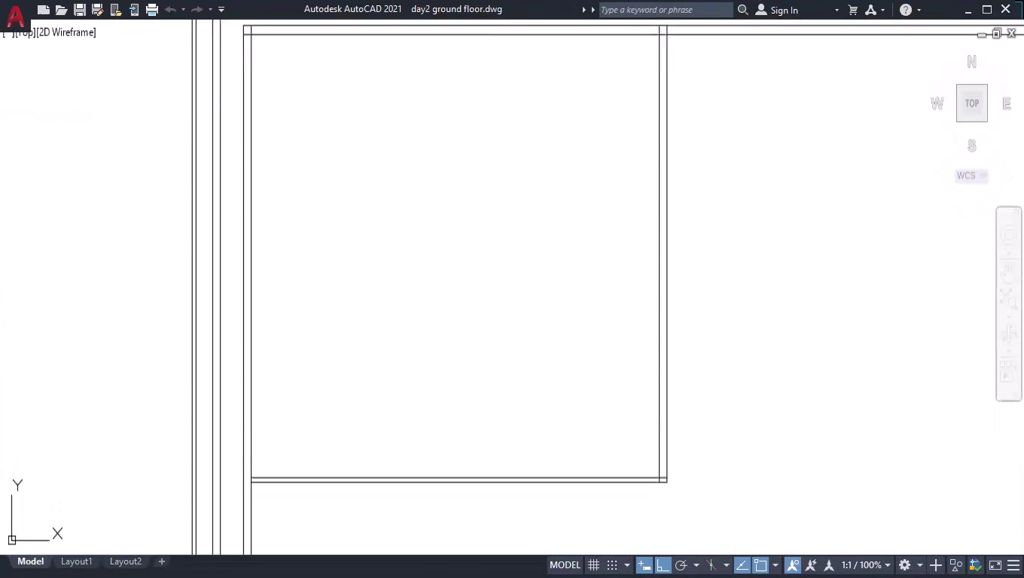
Zoom and pan to frame the top-left room close up, then enter BR to break.
click(960, 95)
scroll(up, 3)
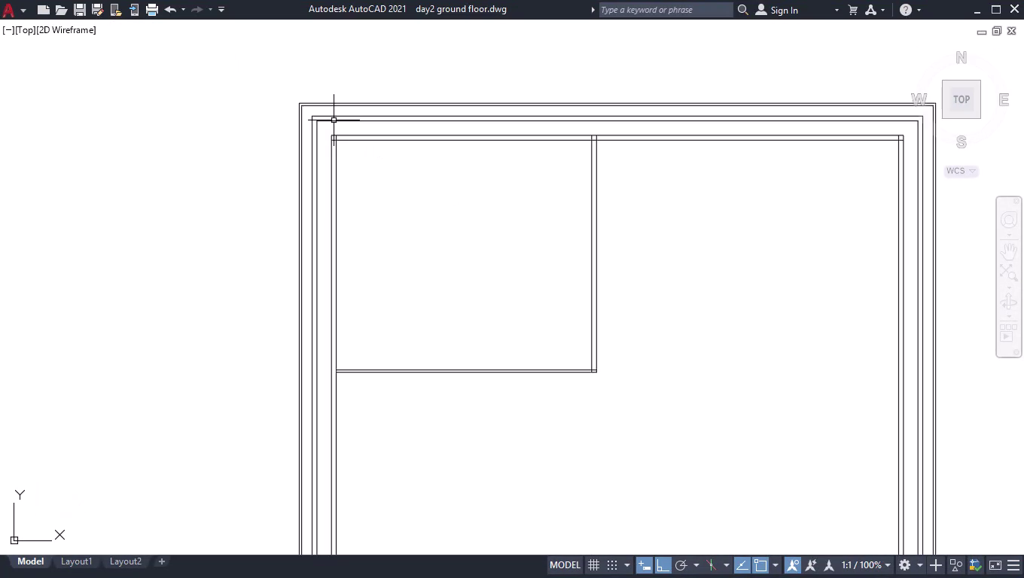
scroll(up, 3)
click(1007, 253)
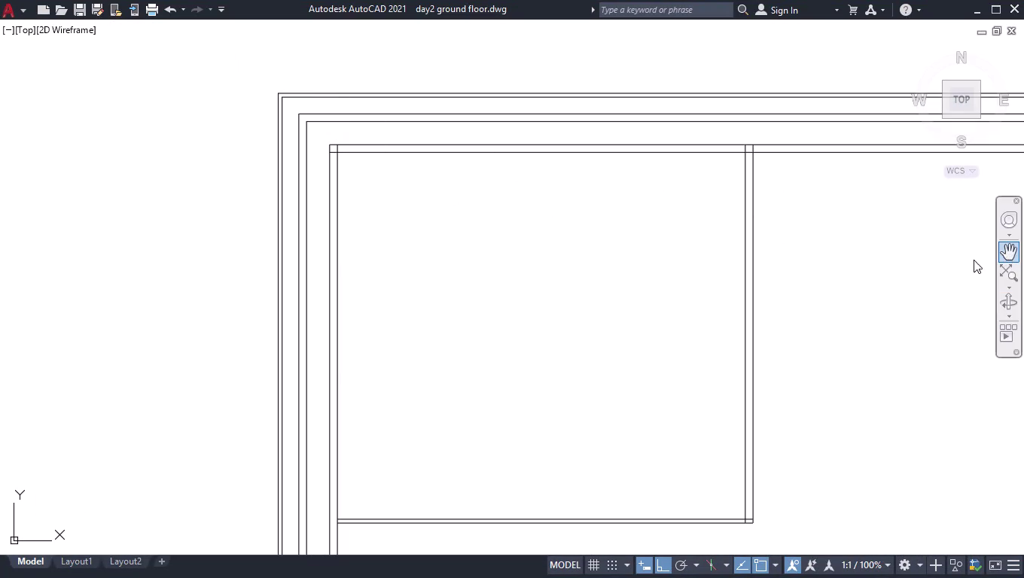
drag(864, 285, 737, 241)
drag(874, 269, 760, 246)
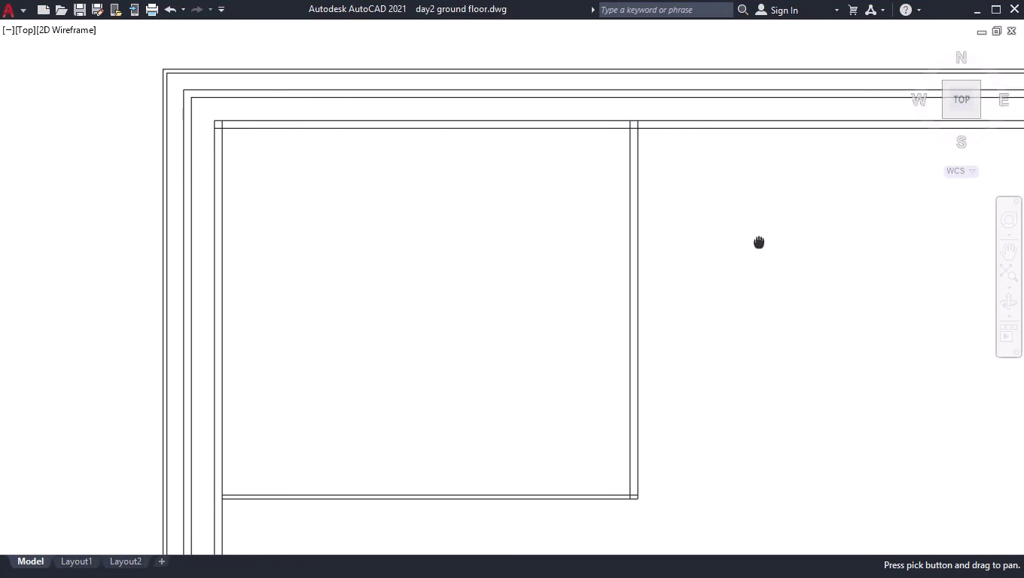
drag(760, 245, 759, 239)
key(Return)
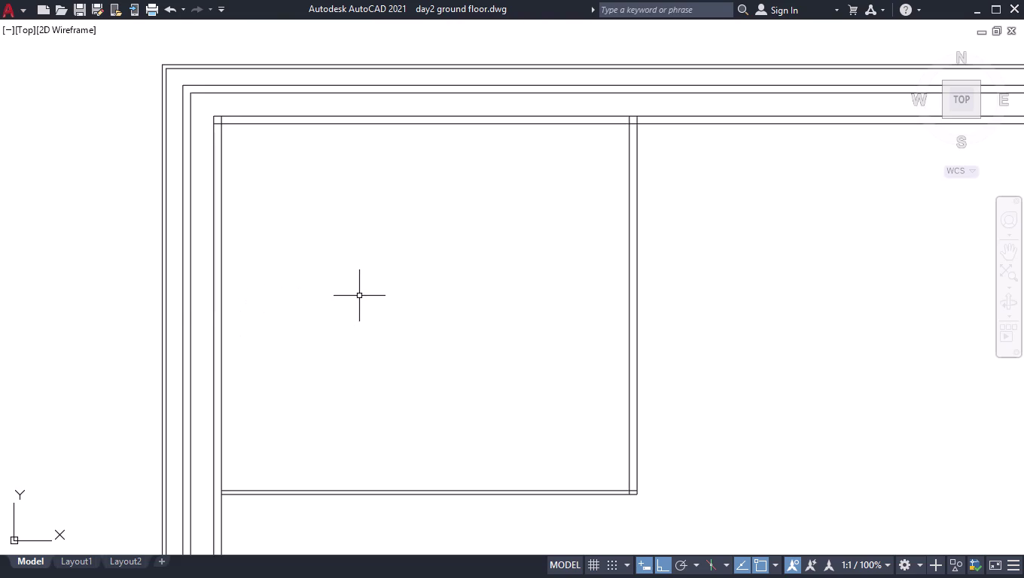
text(br)
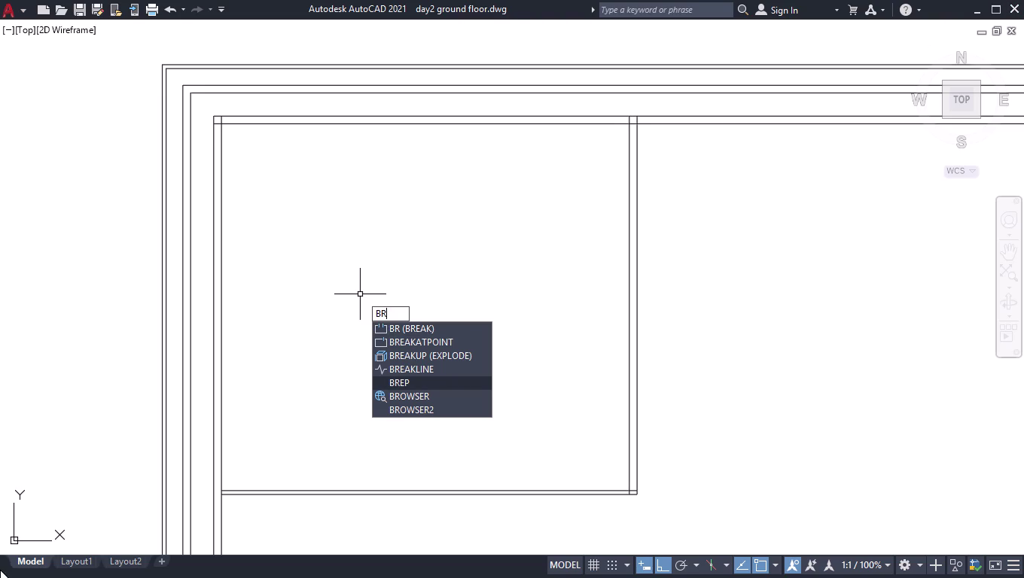
Break the room's inner left wall line at its bottom corner.
click(466, 345)
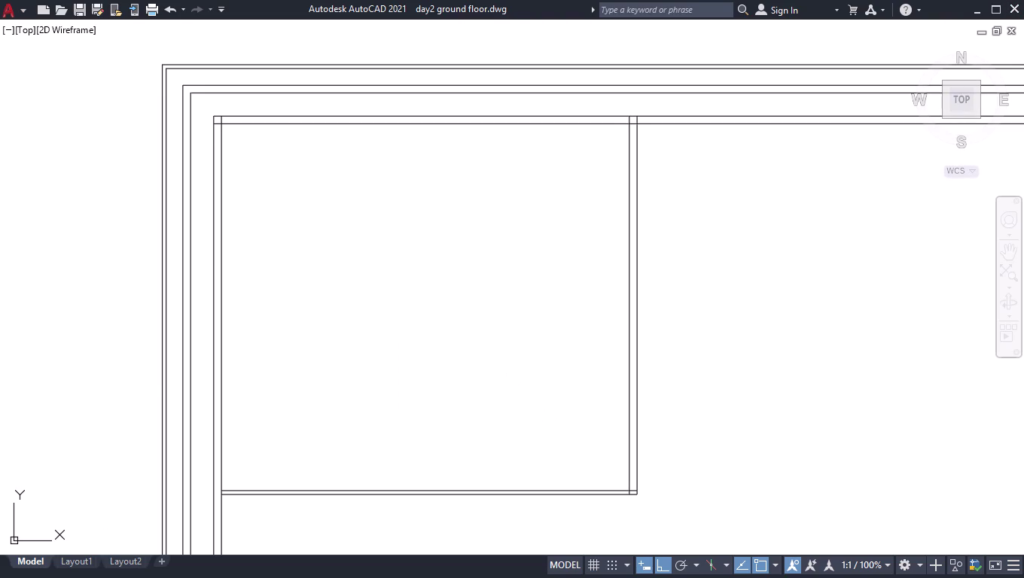
click(222, 375)
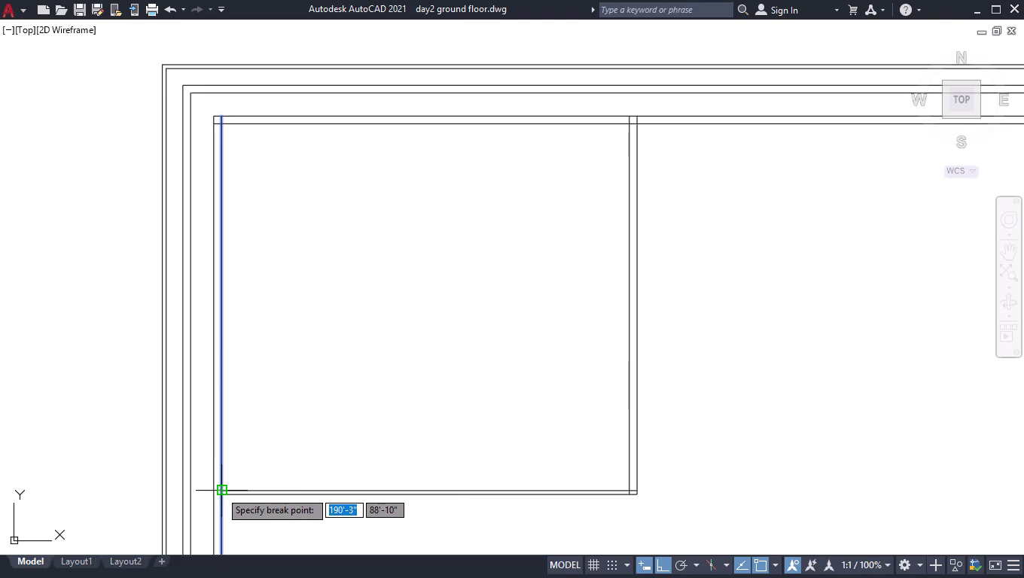
click(220, 491)
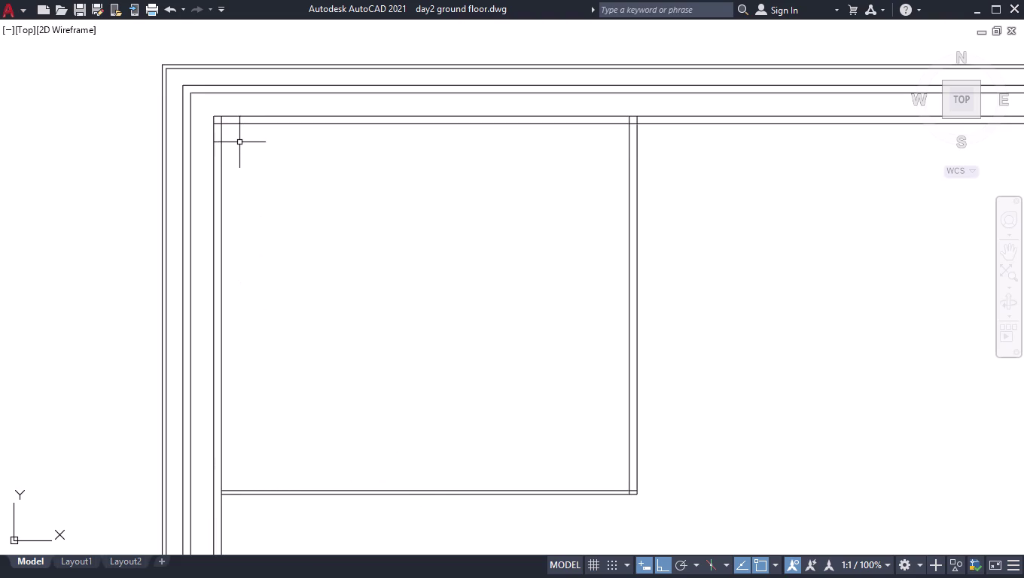
Break the same inner left wall line again at the room's top corner.
key(space)
click(223, 131)
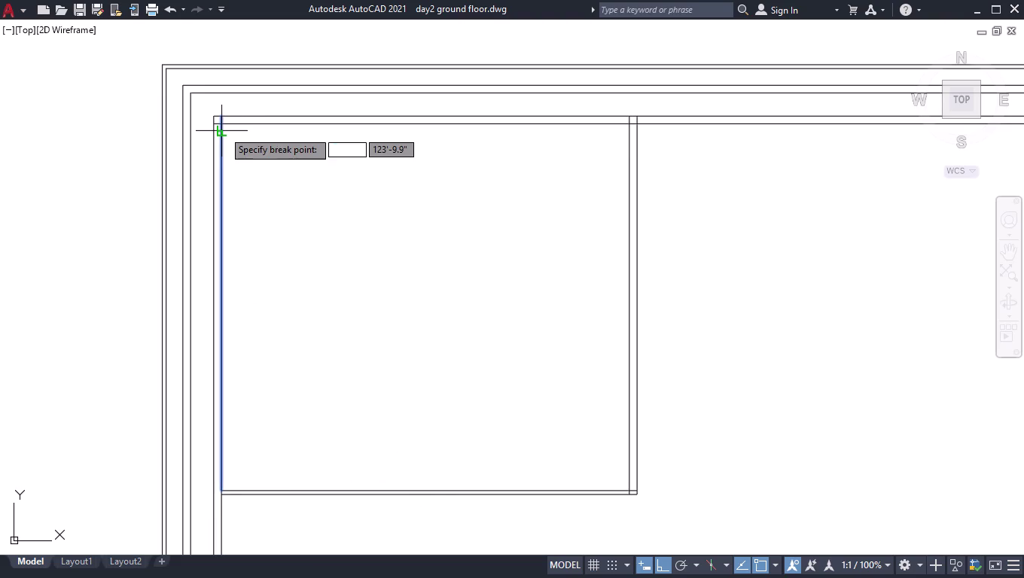
scroll(up, 3)
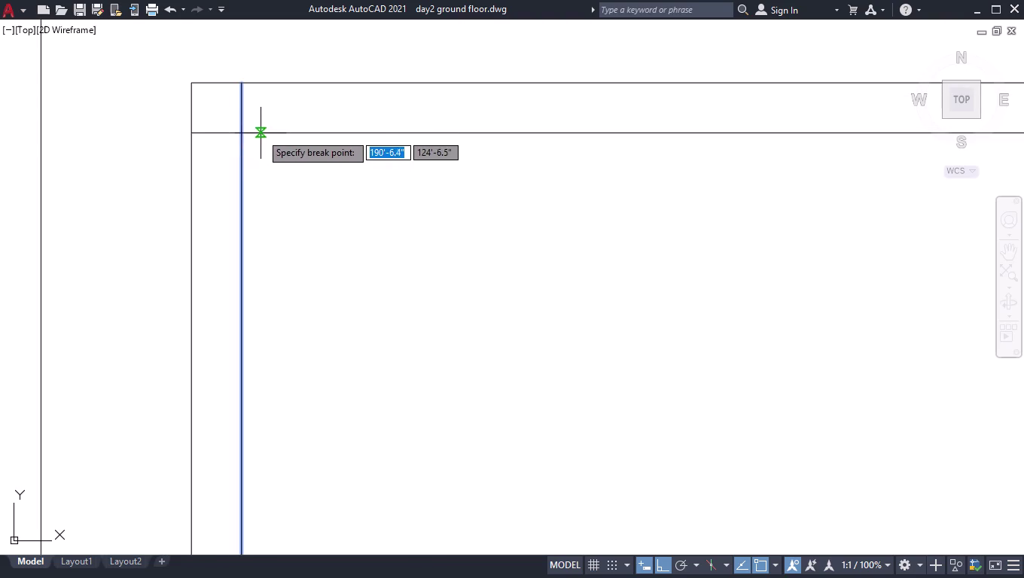
click(241, 130)
key(space)
scroll(down, 3)
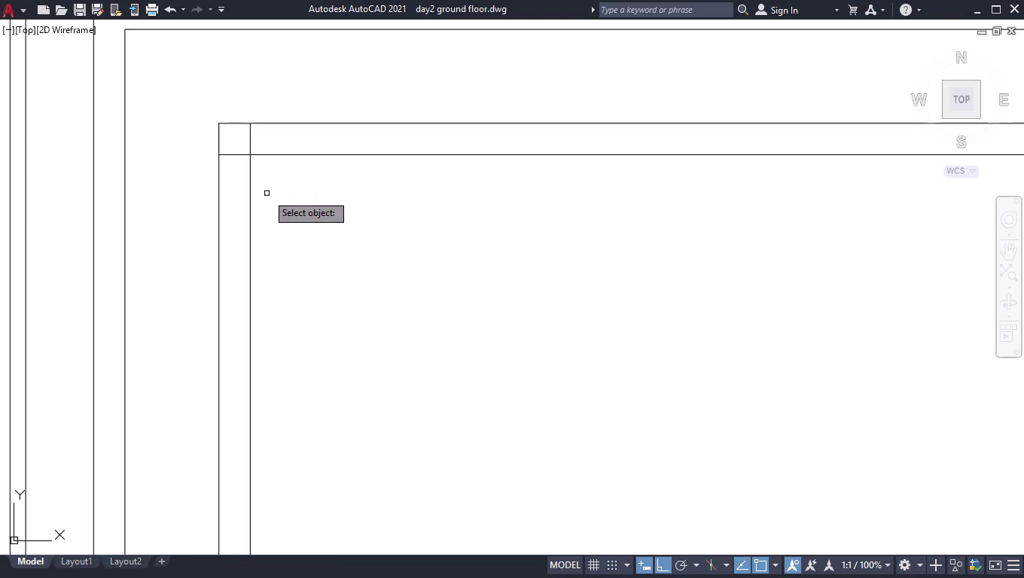
scroll(down, 3)
key(space)
scroll(down, 3)
scroll(down, 3)
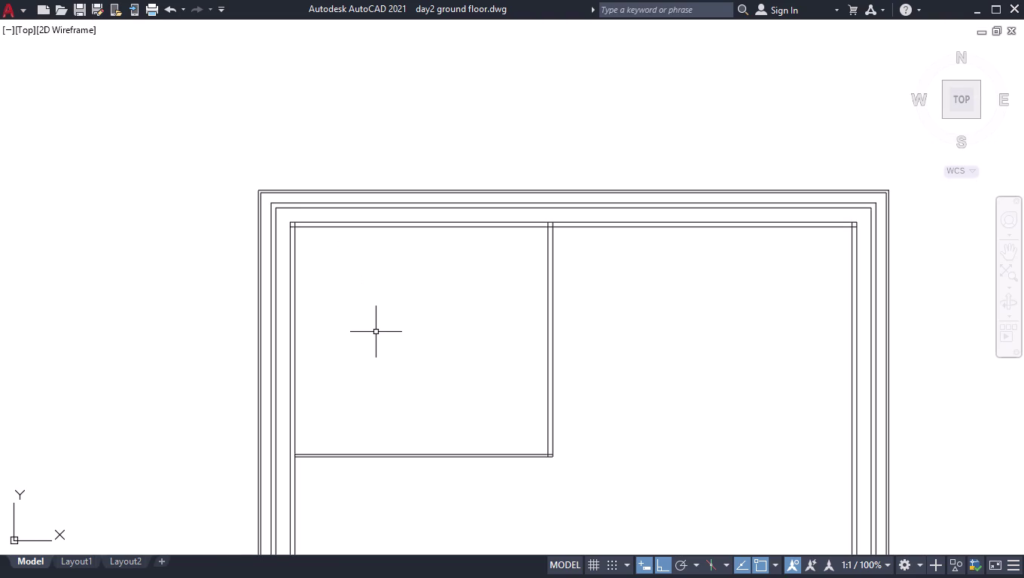
Offset the inner left wall 13'6" into the room to create the first partition.
scroll(up, 3)
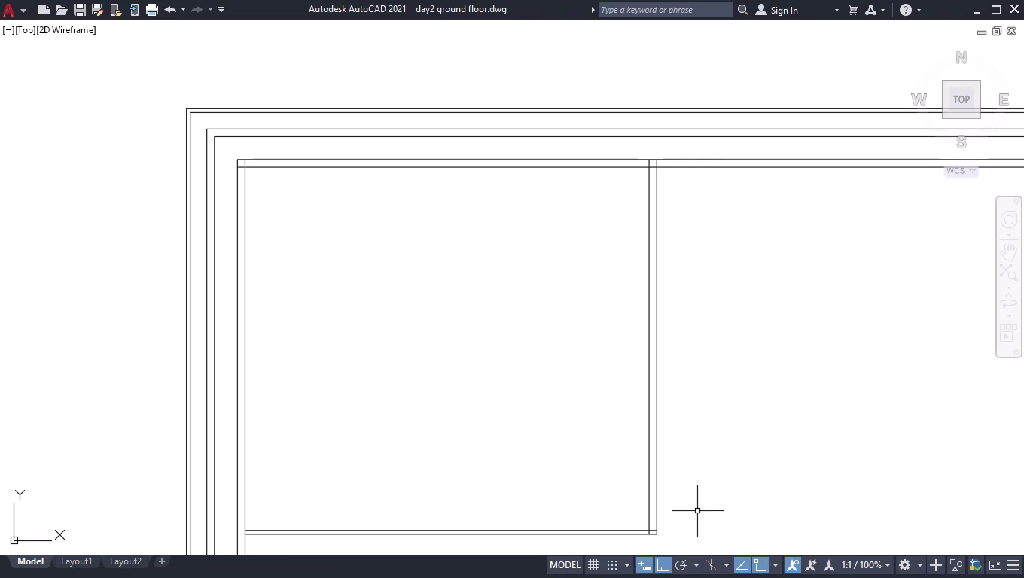
scroll(up, 3)
scroll(down, 3)
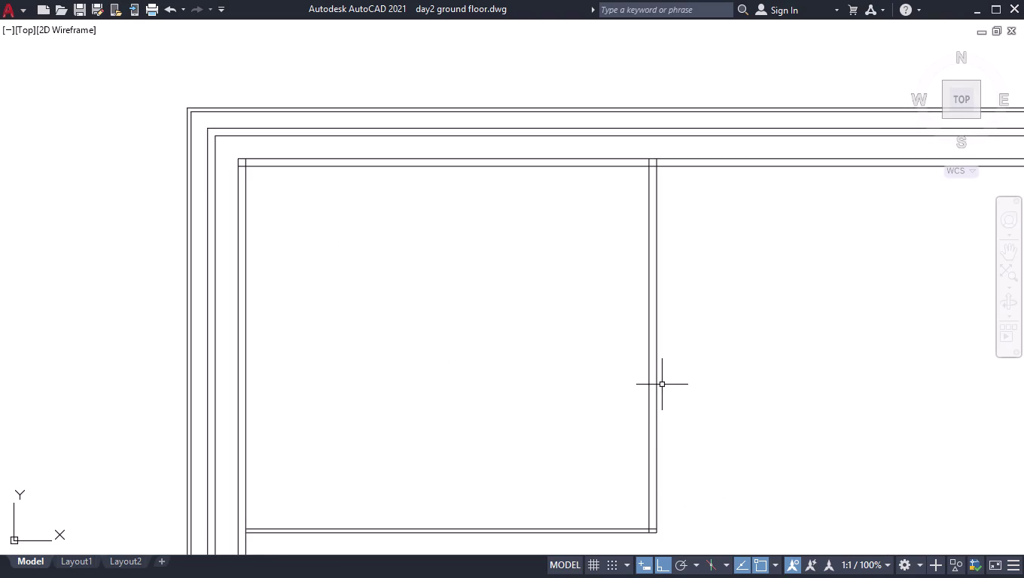
text(off)
key(Return)
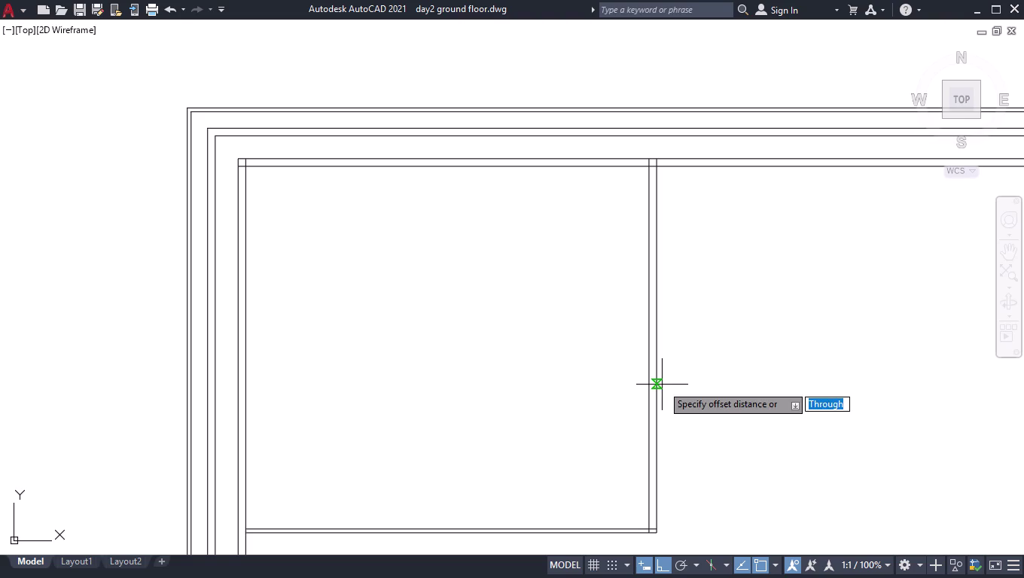
text(1)
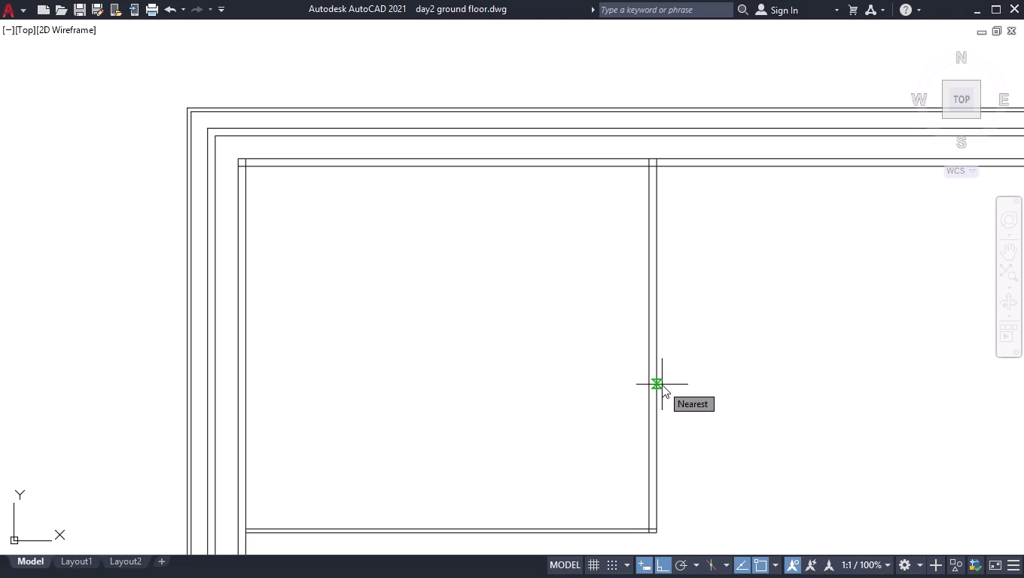
text(3'6)
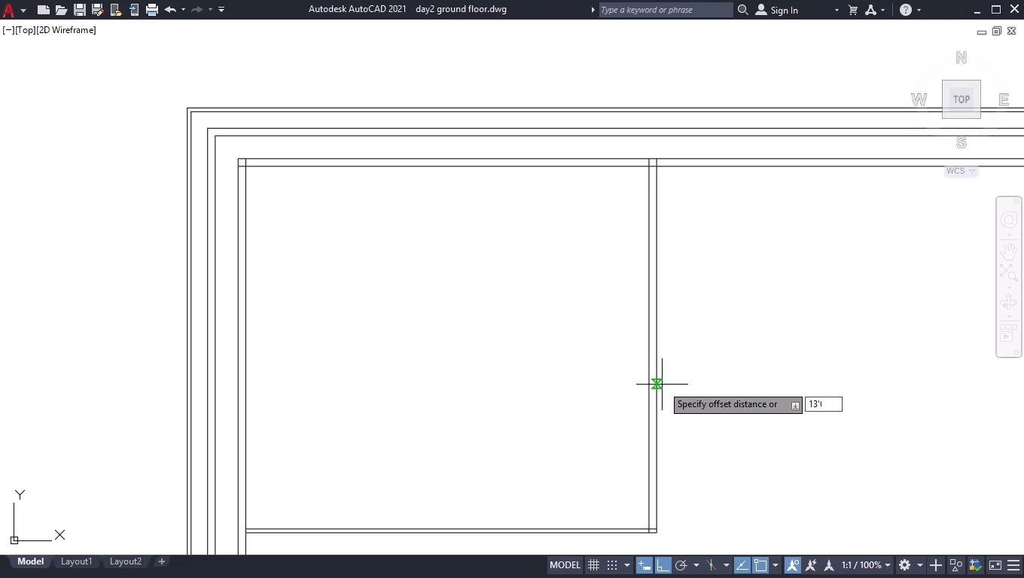
key(shift+quotedbl)
key(Return)
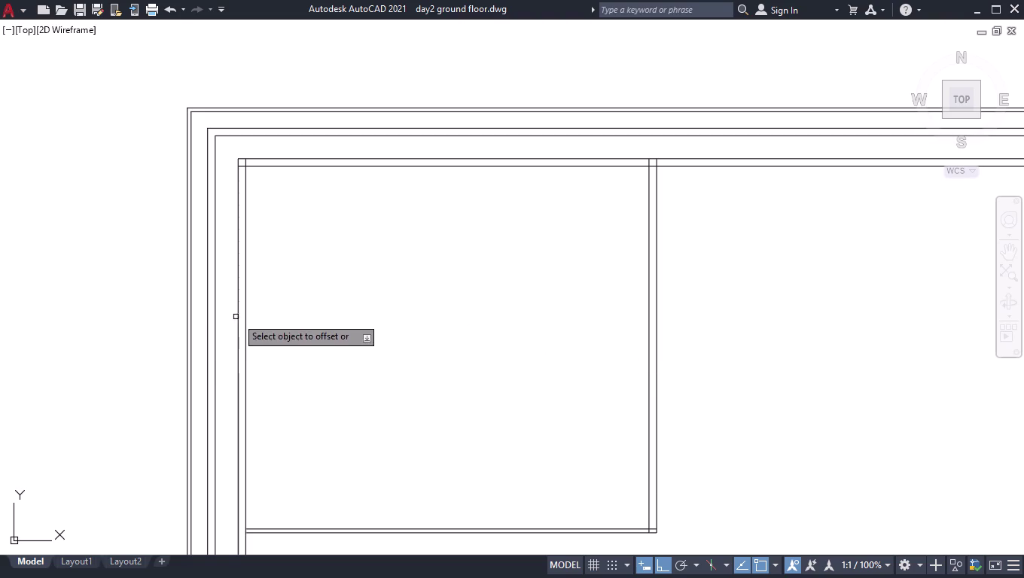
click(244, 312)
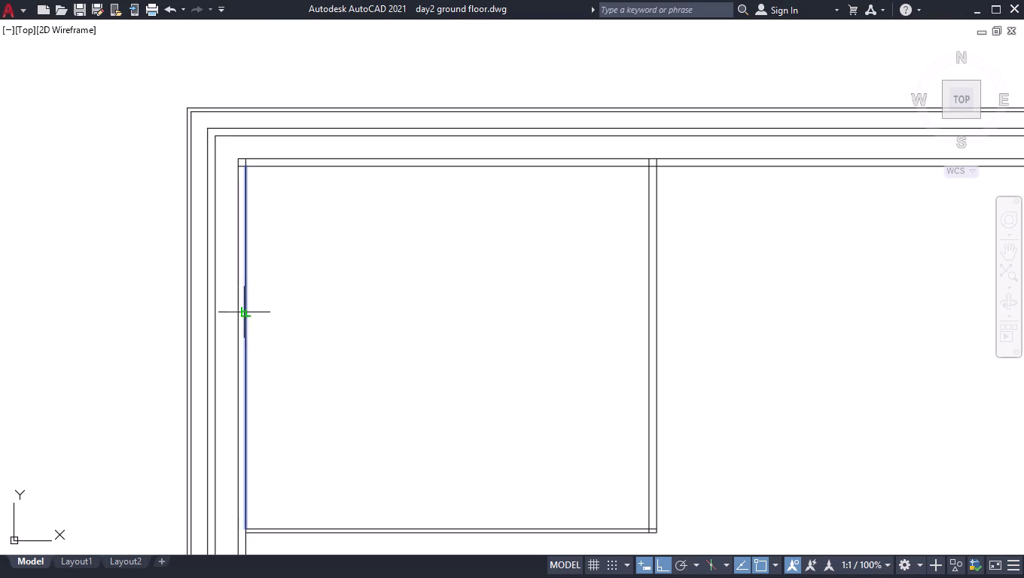
click(371, 327)
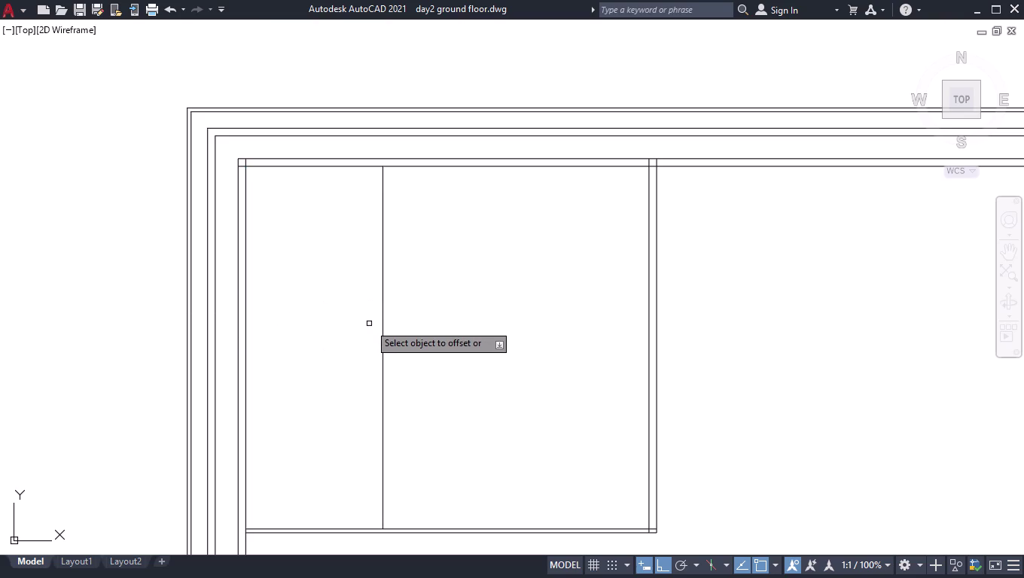
Thicken the first partition with a 9" offset, then offset 12' for the second partition.
click(385, 281)
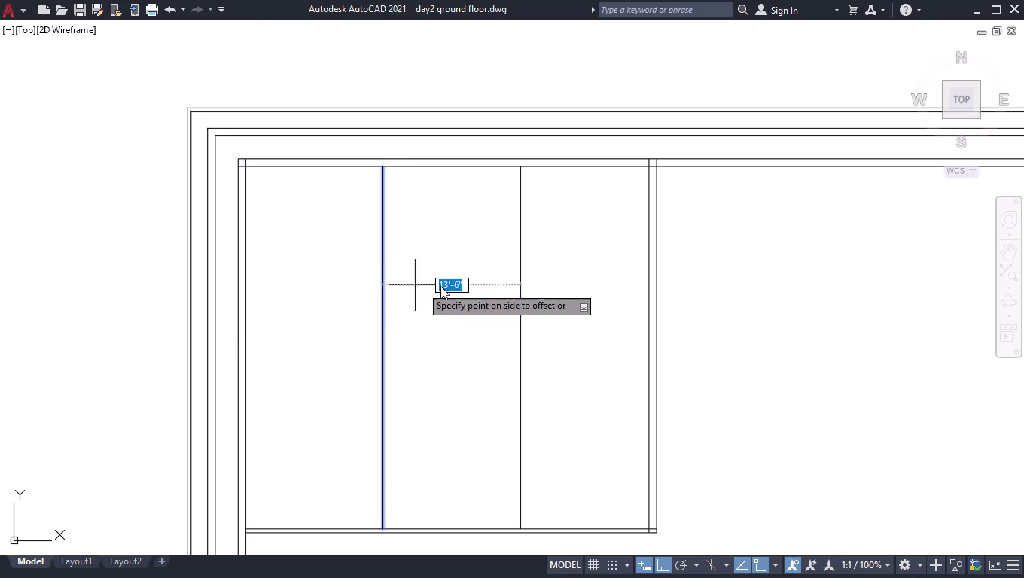
text(9")
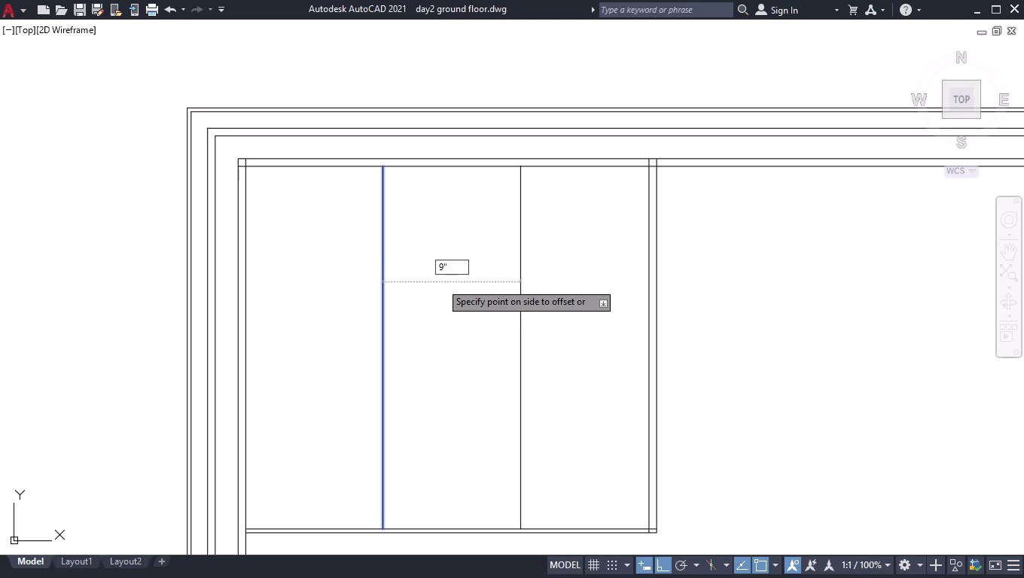
key(Return)
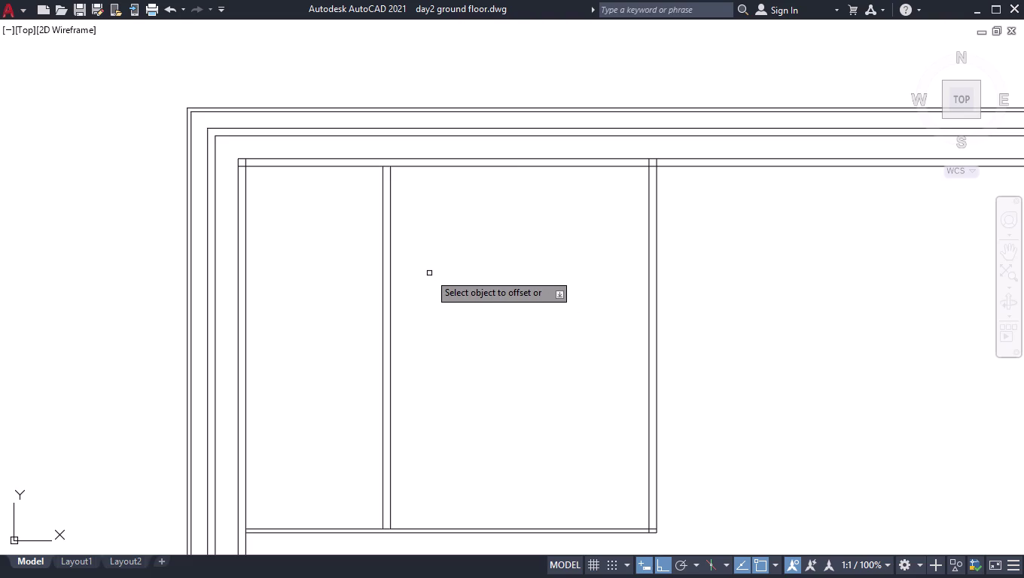
click(391, 267)
text(12)
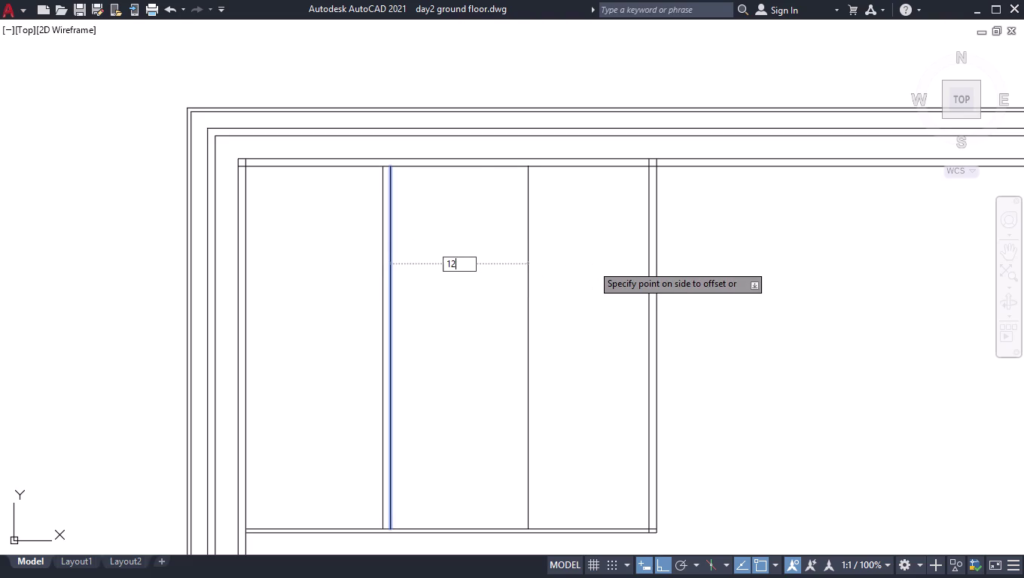
text(')
key(Return)
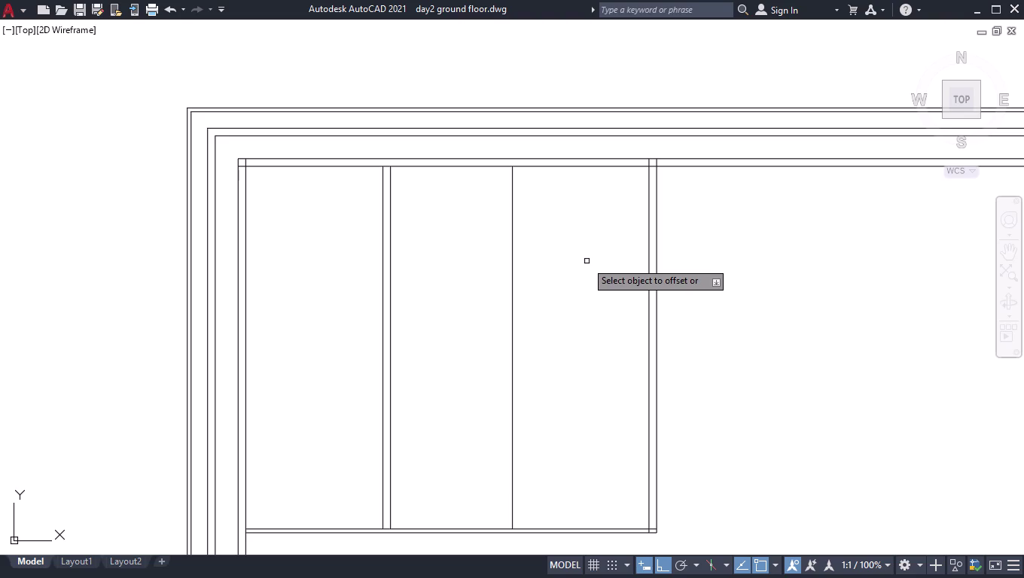
Offset the second partition line by 9" to make it a double-line wall.
click(513, 255)
key(0)
key(BackSpace)
text(9)
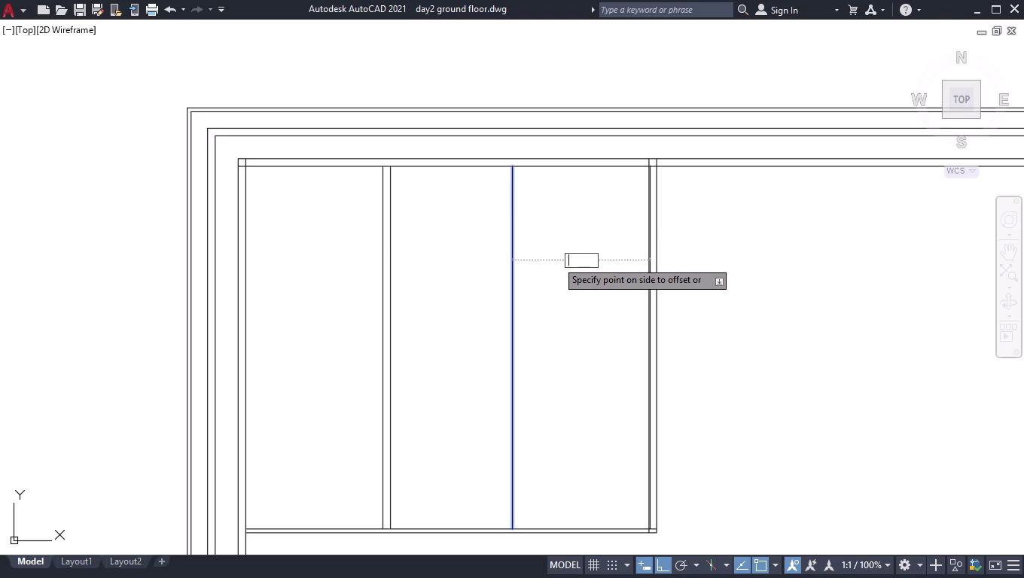
text(")
key(Return)
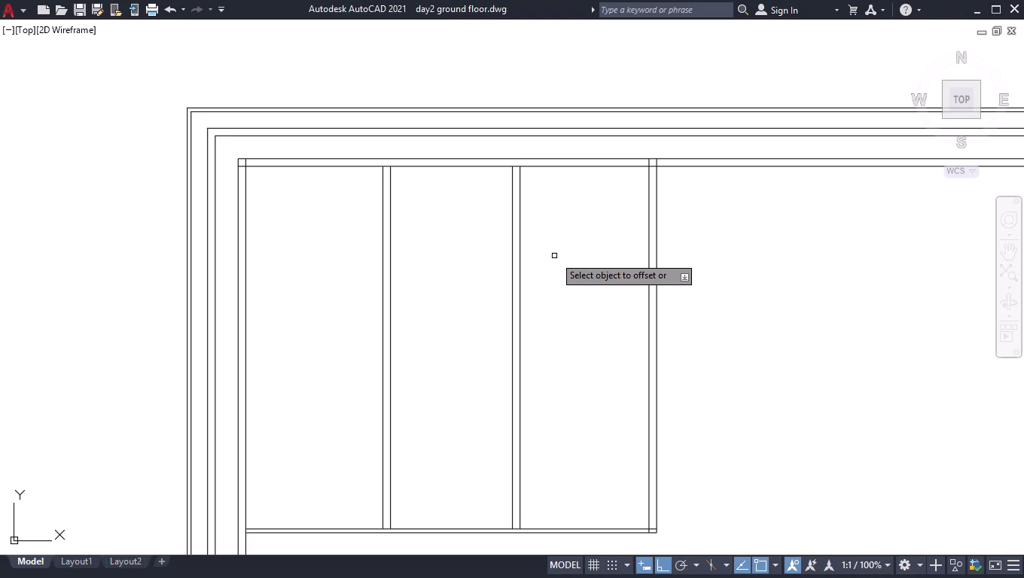
Measure the third bay (12'-8.3" by 35'-8.5") and delete the second partition's right-hand line.
key(space)
text(m)
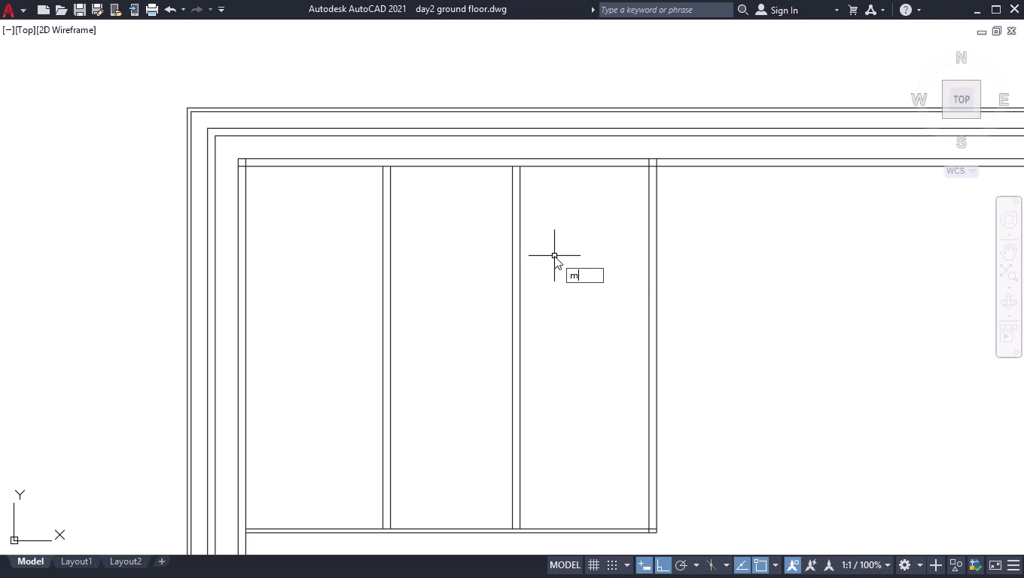
text(eas)
key(Return)
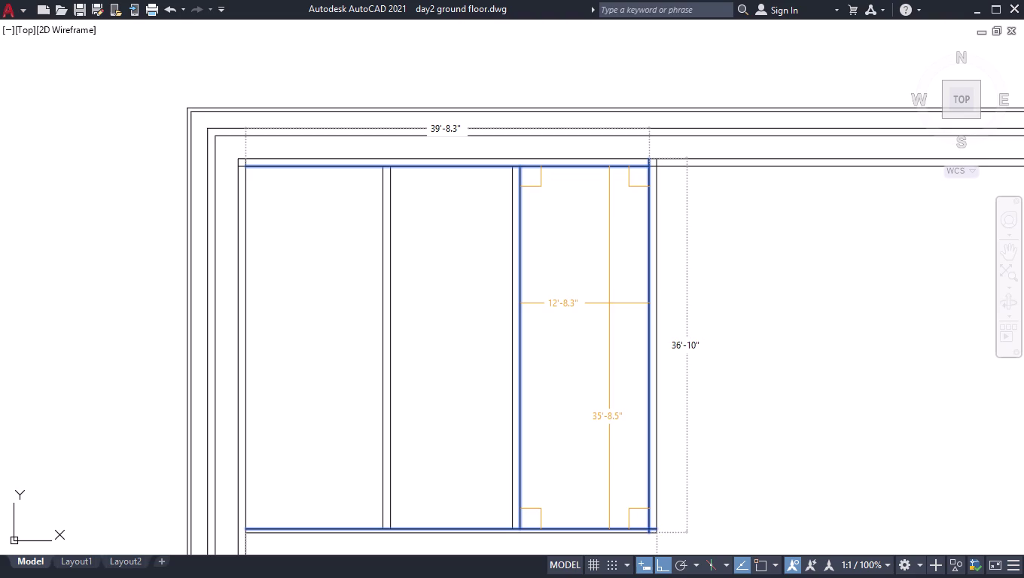
key(space)
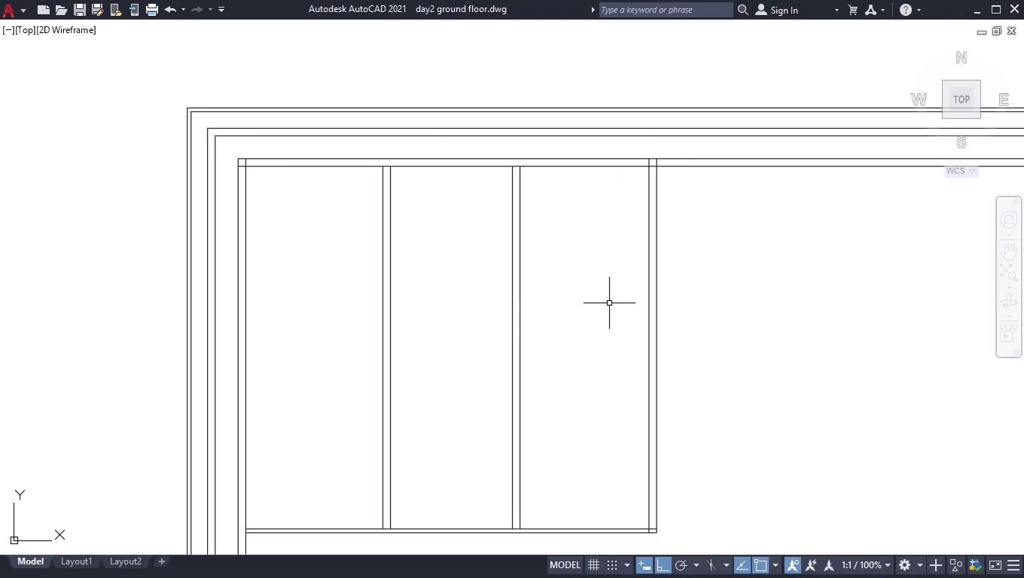
click(520, 301)
key(Delete)
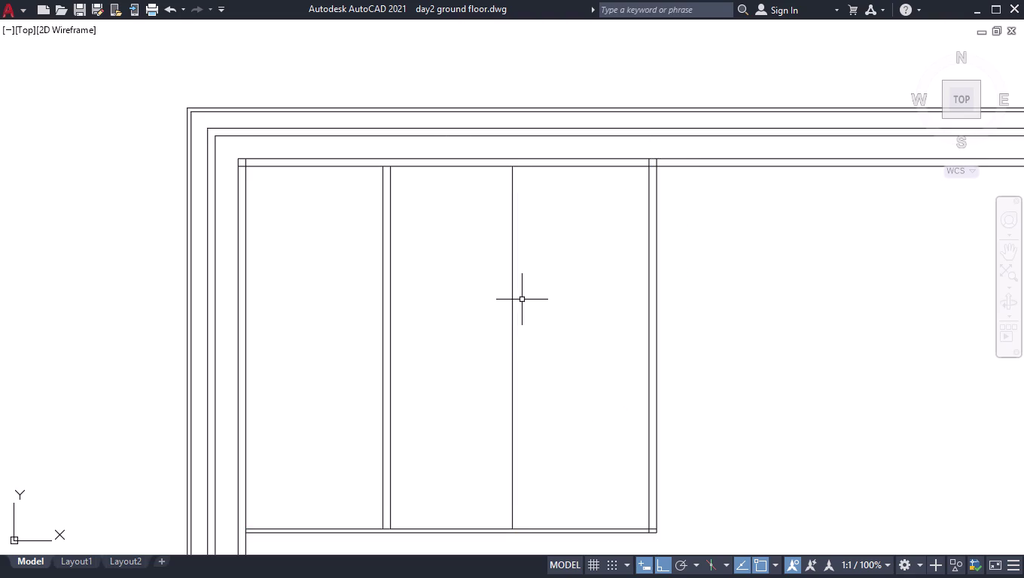
Set a 13'4.5" offset distance and select the room's right inner wall line.
text(o)
text(ff)
key(Return)
text(13)
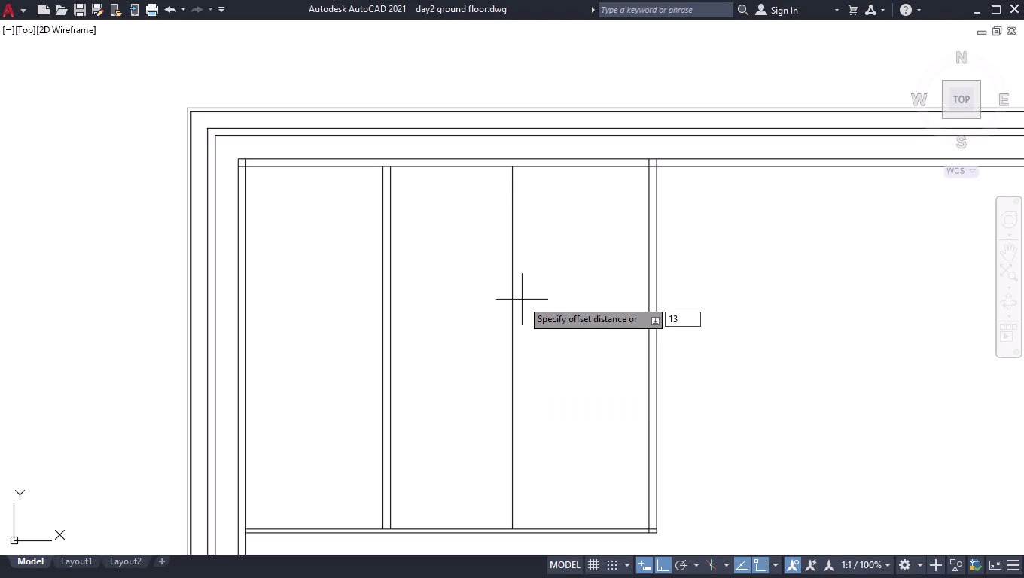
text('4)
text(.)
text(5")
key(Return)
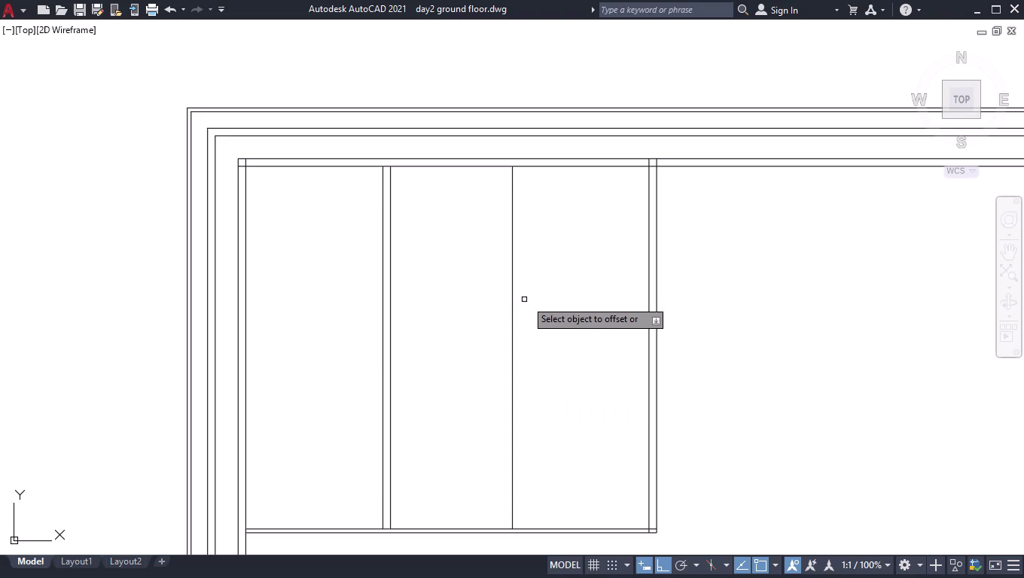
click(648, 276)
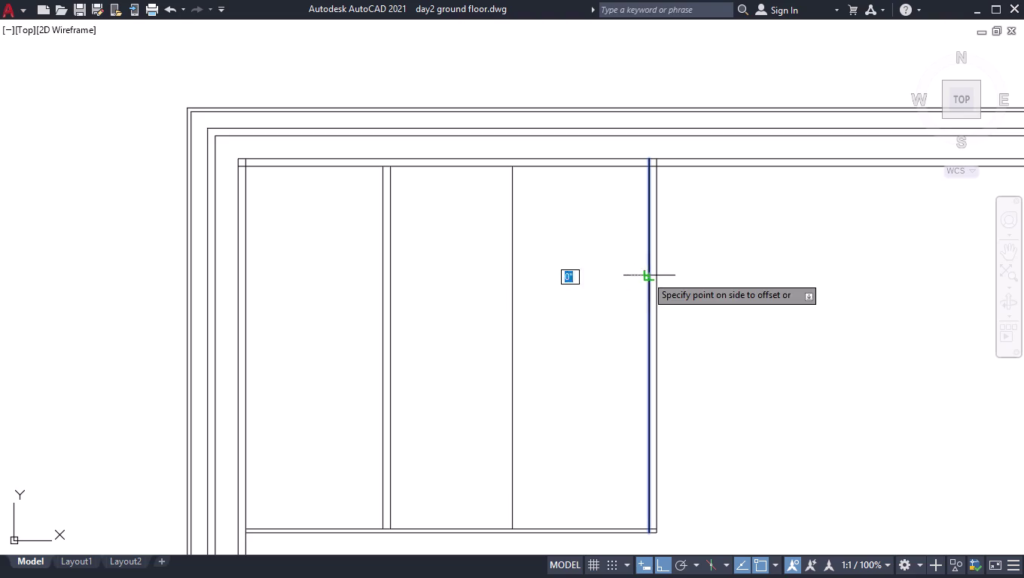
Place the right wall's 13'4.5" offset copy inside the room.
click(614, 293)
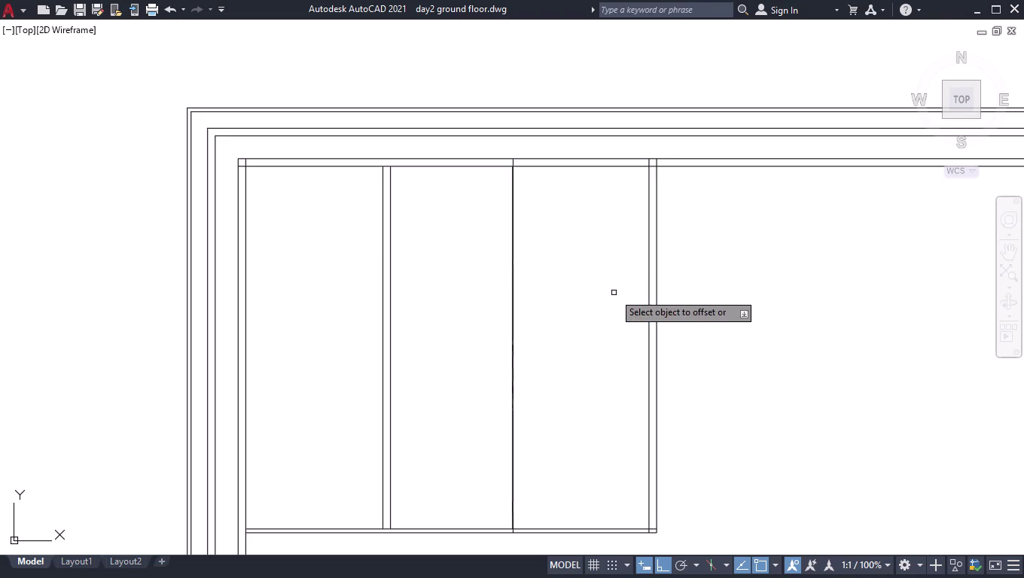
scroll(up, 3)
scroll(up, 3)
scroll(up, 3)
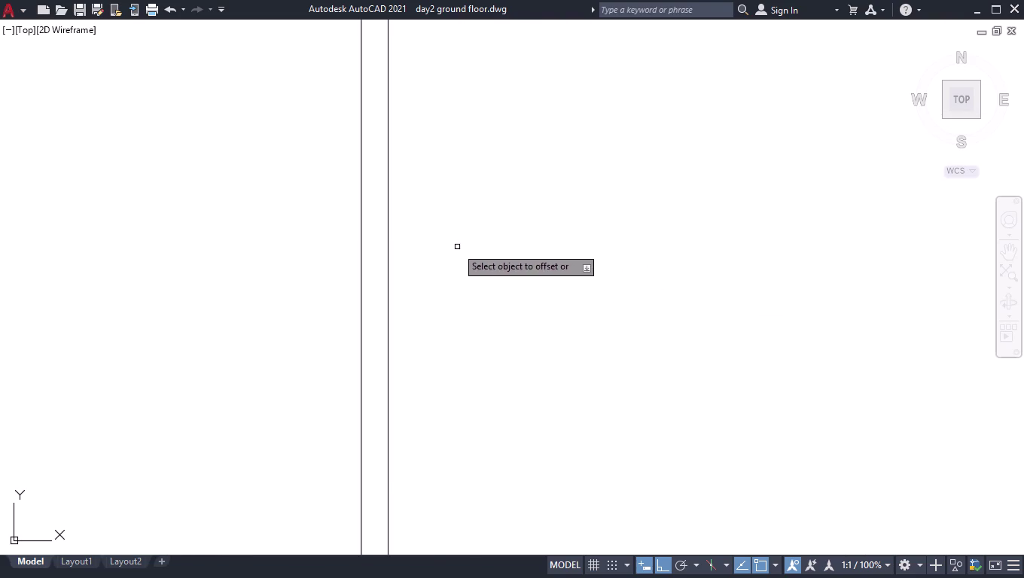
key(space)
Measure the 0.8" gap between the new line and the existing partition.
scroll(up, 3)
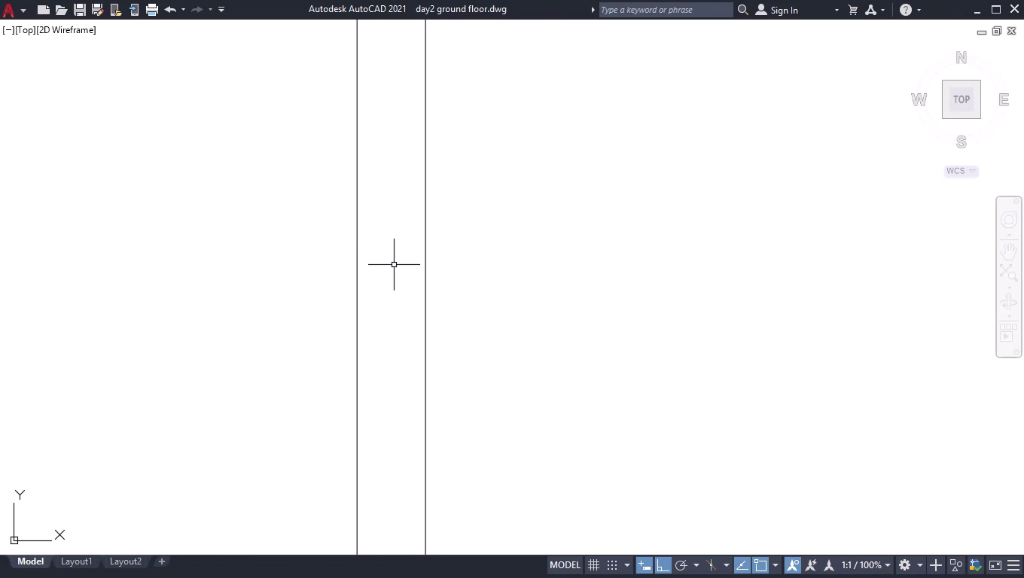
text(meas)
key(Return)
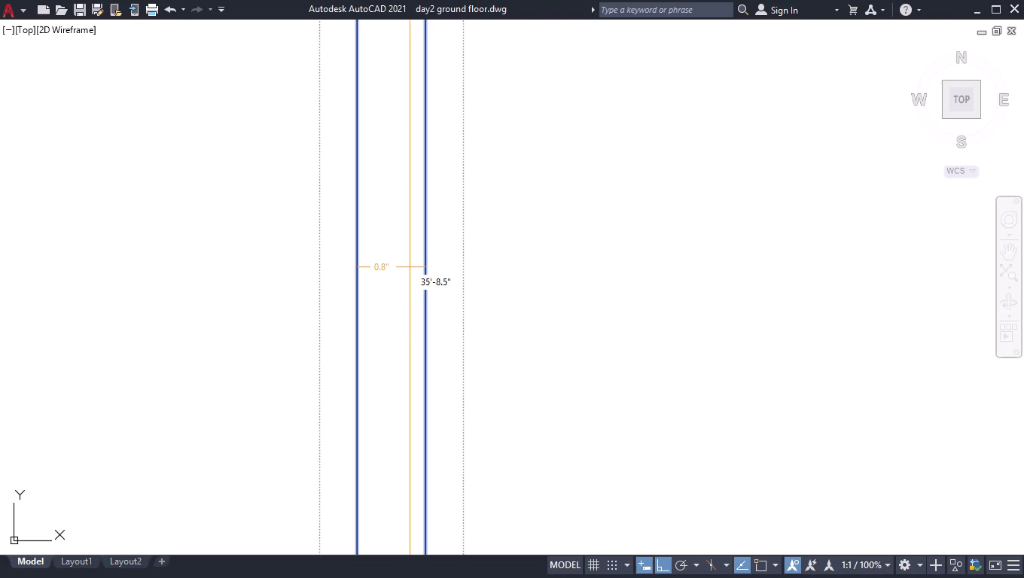
key(space)
scroll(down, 3)
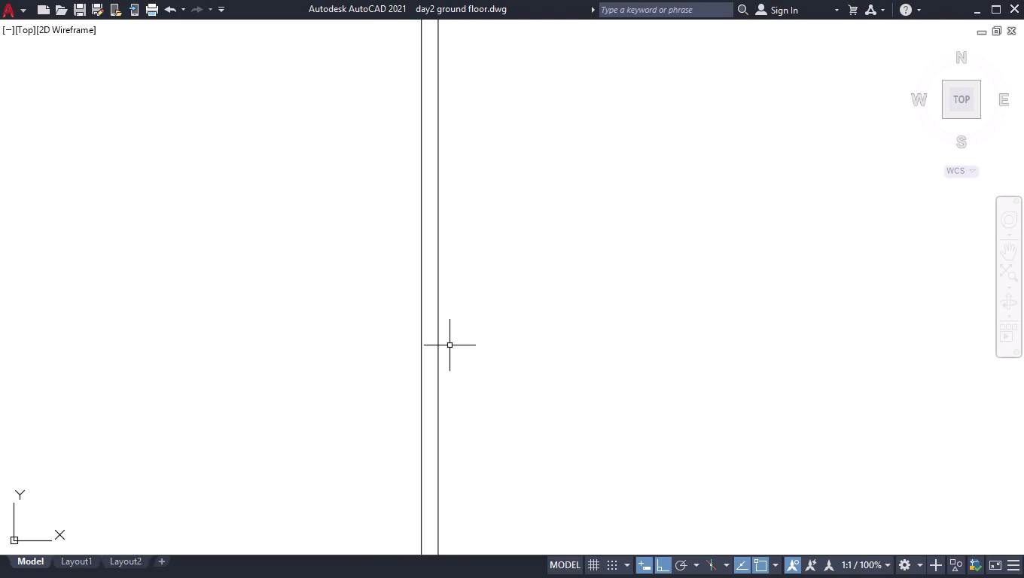
key(ctrl+0)
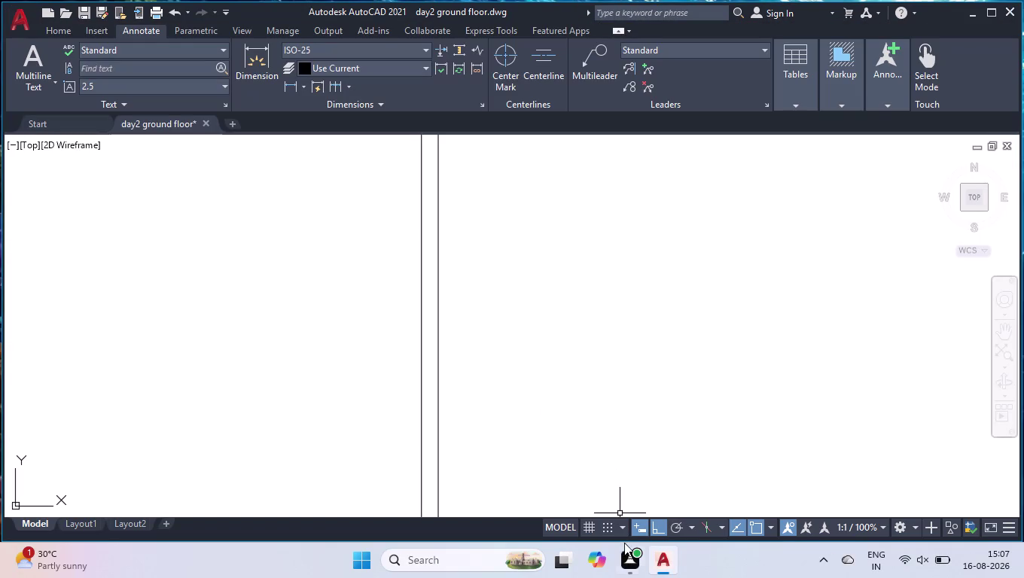
drag(631, 556, 639, 553)
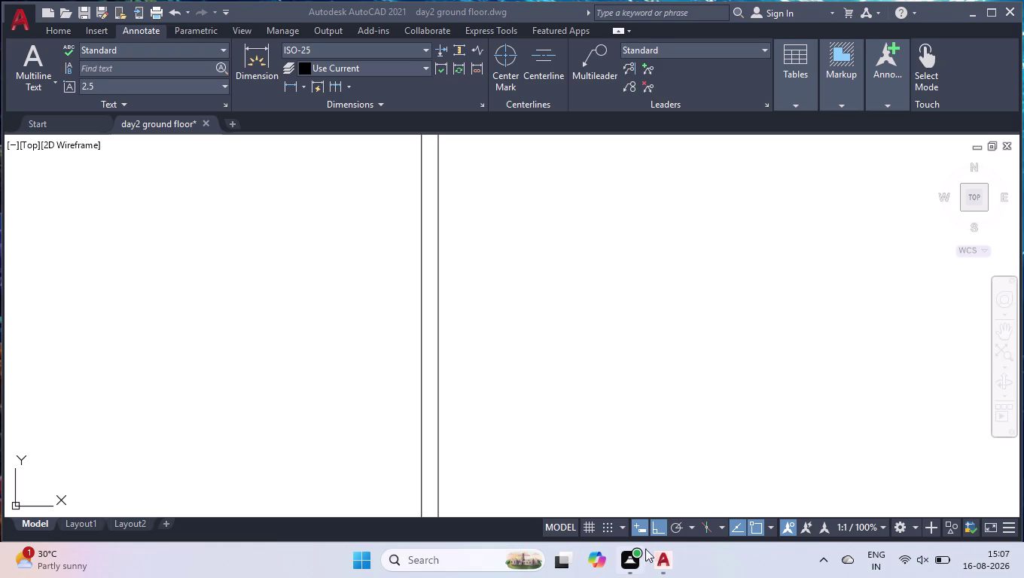